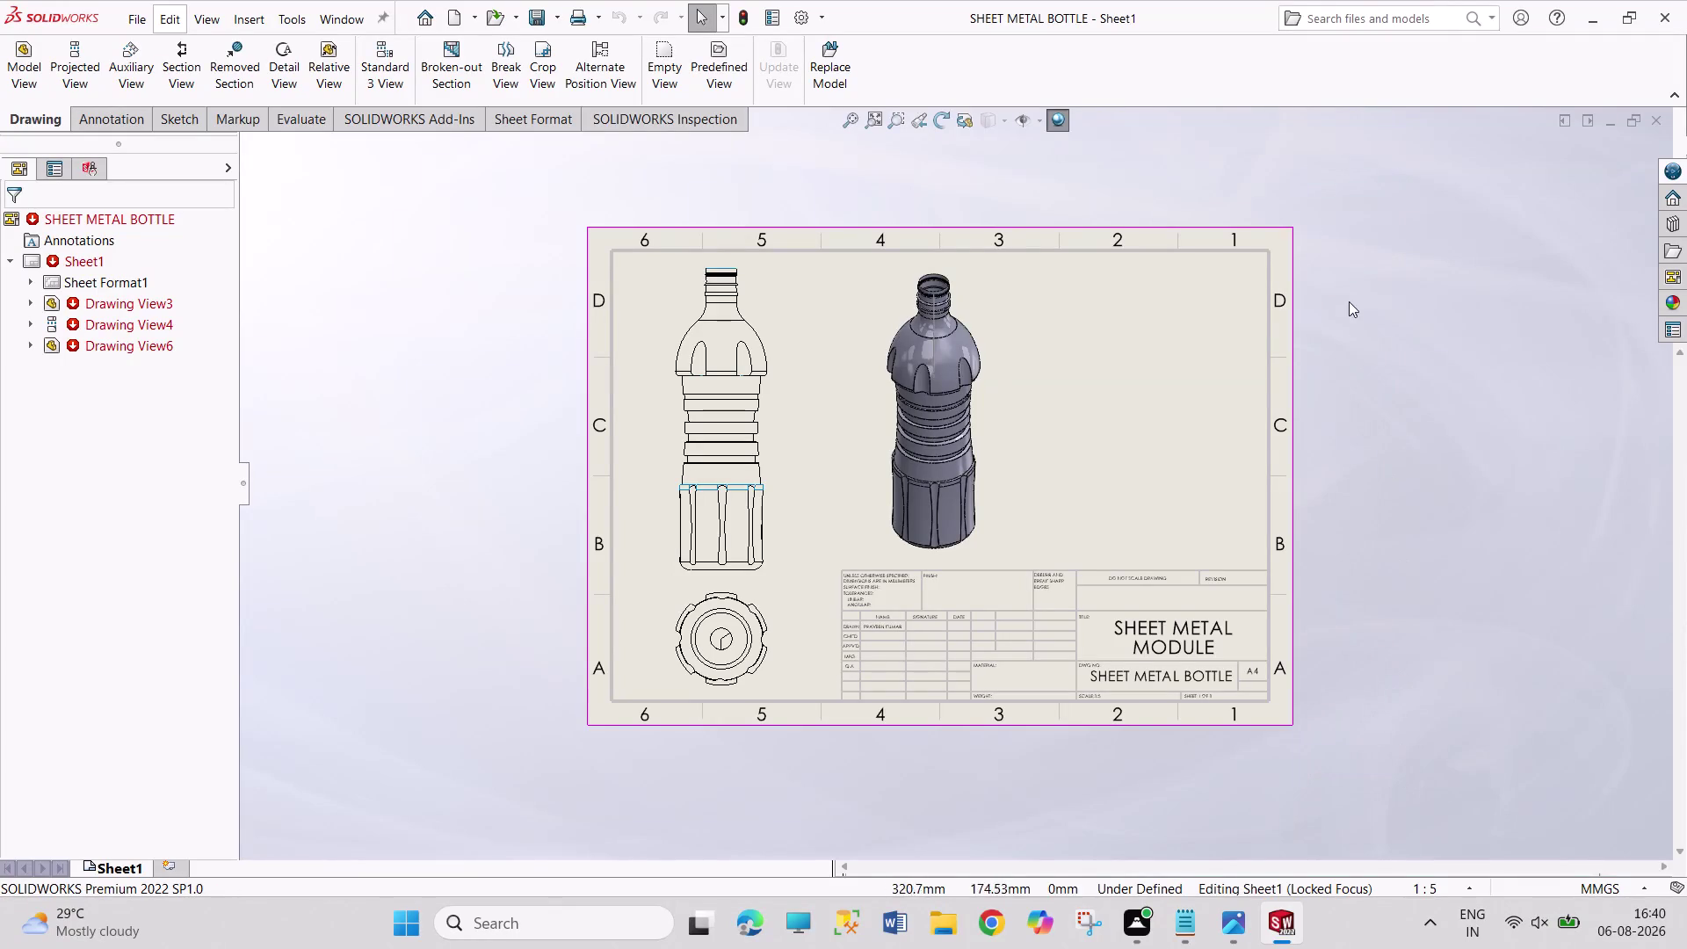
drag(1319, 188, 1441, 757)
drag(1304, 202, 1448, 762)
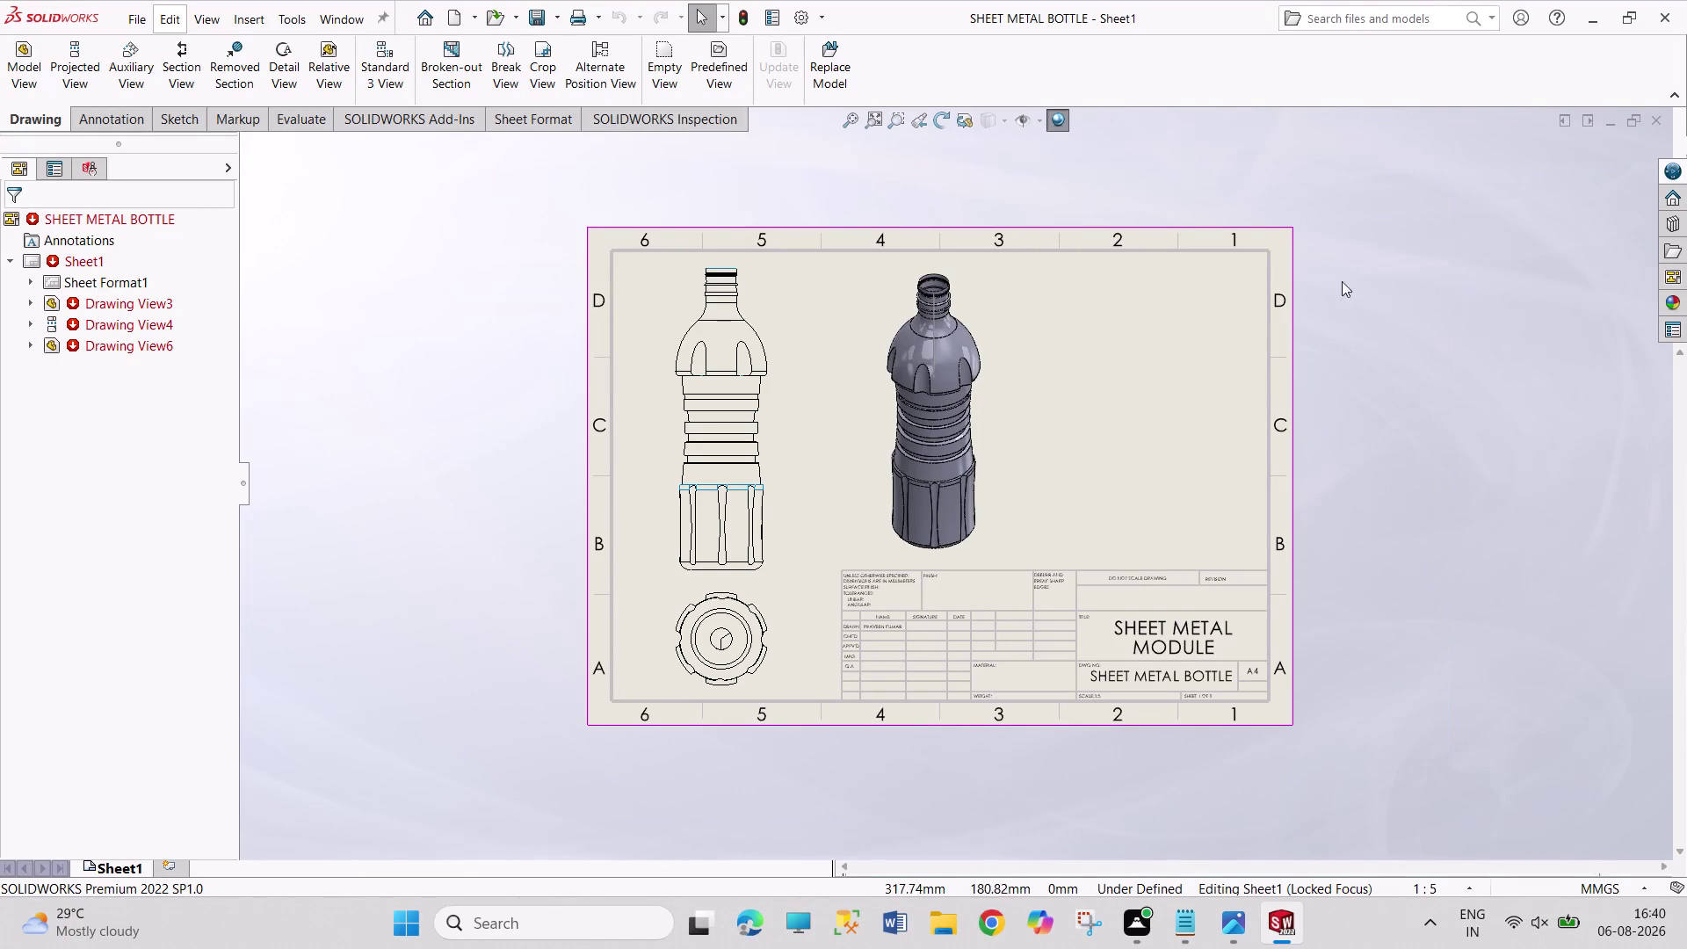
drag(1316, 209, 1443, 727)
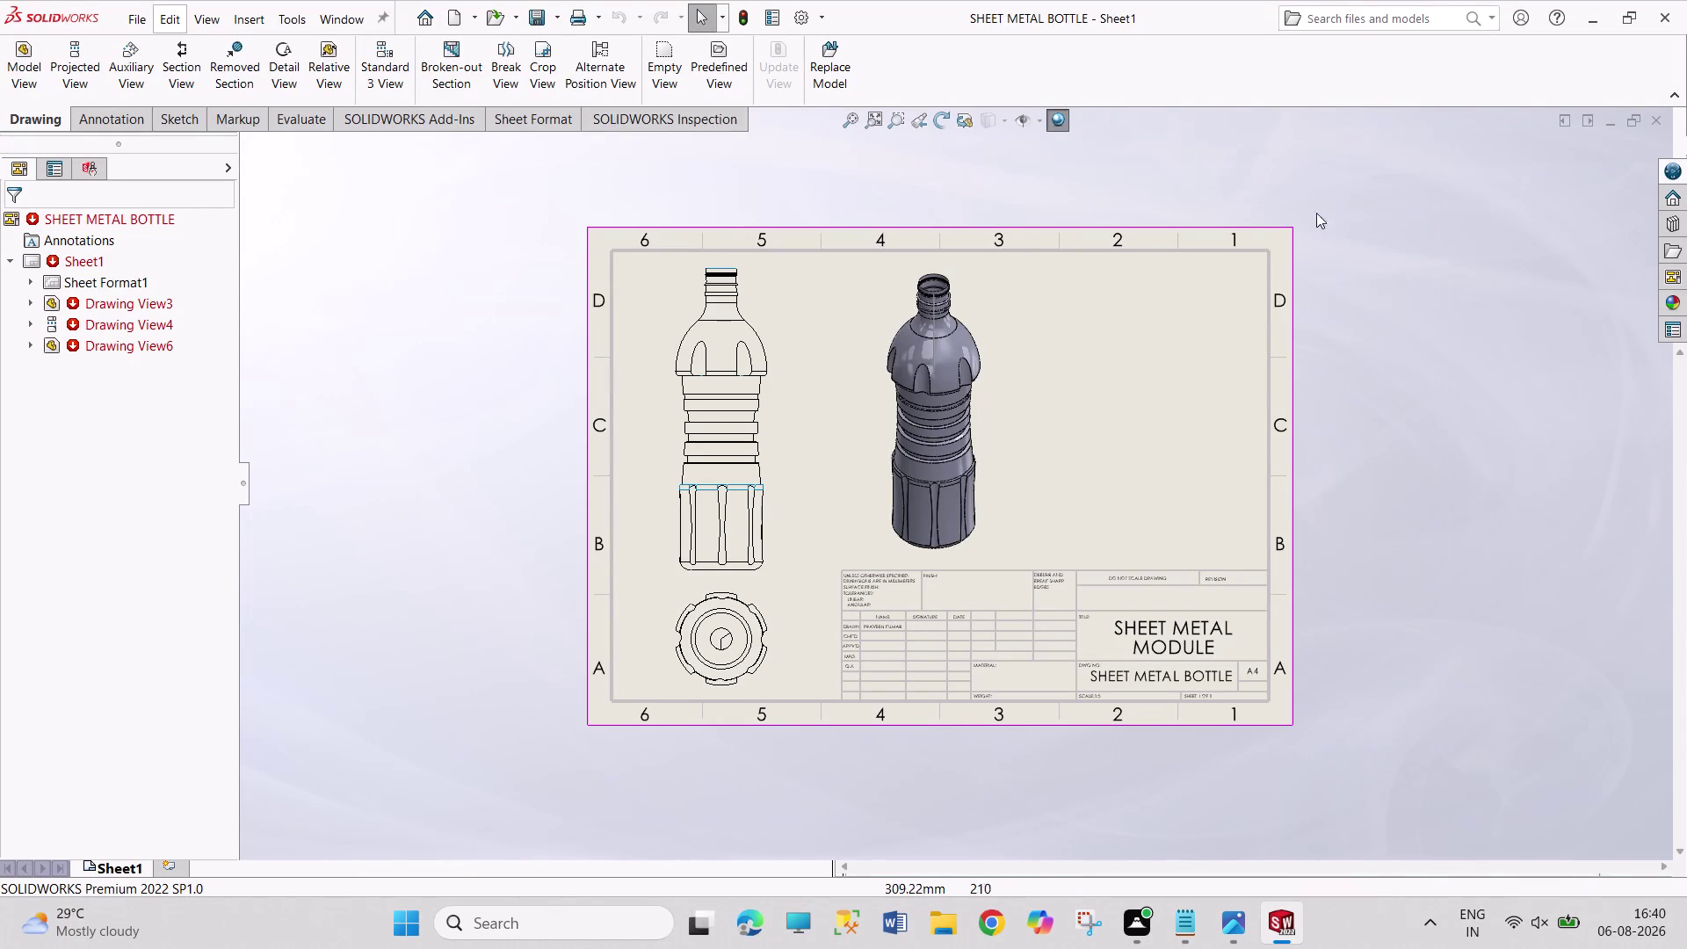
drag(1313, 179, 1428, 779)
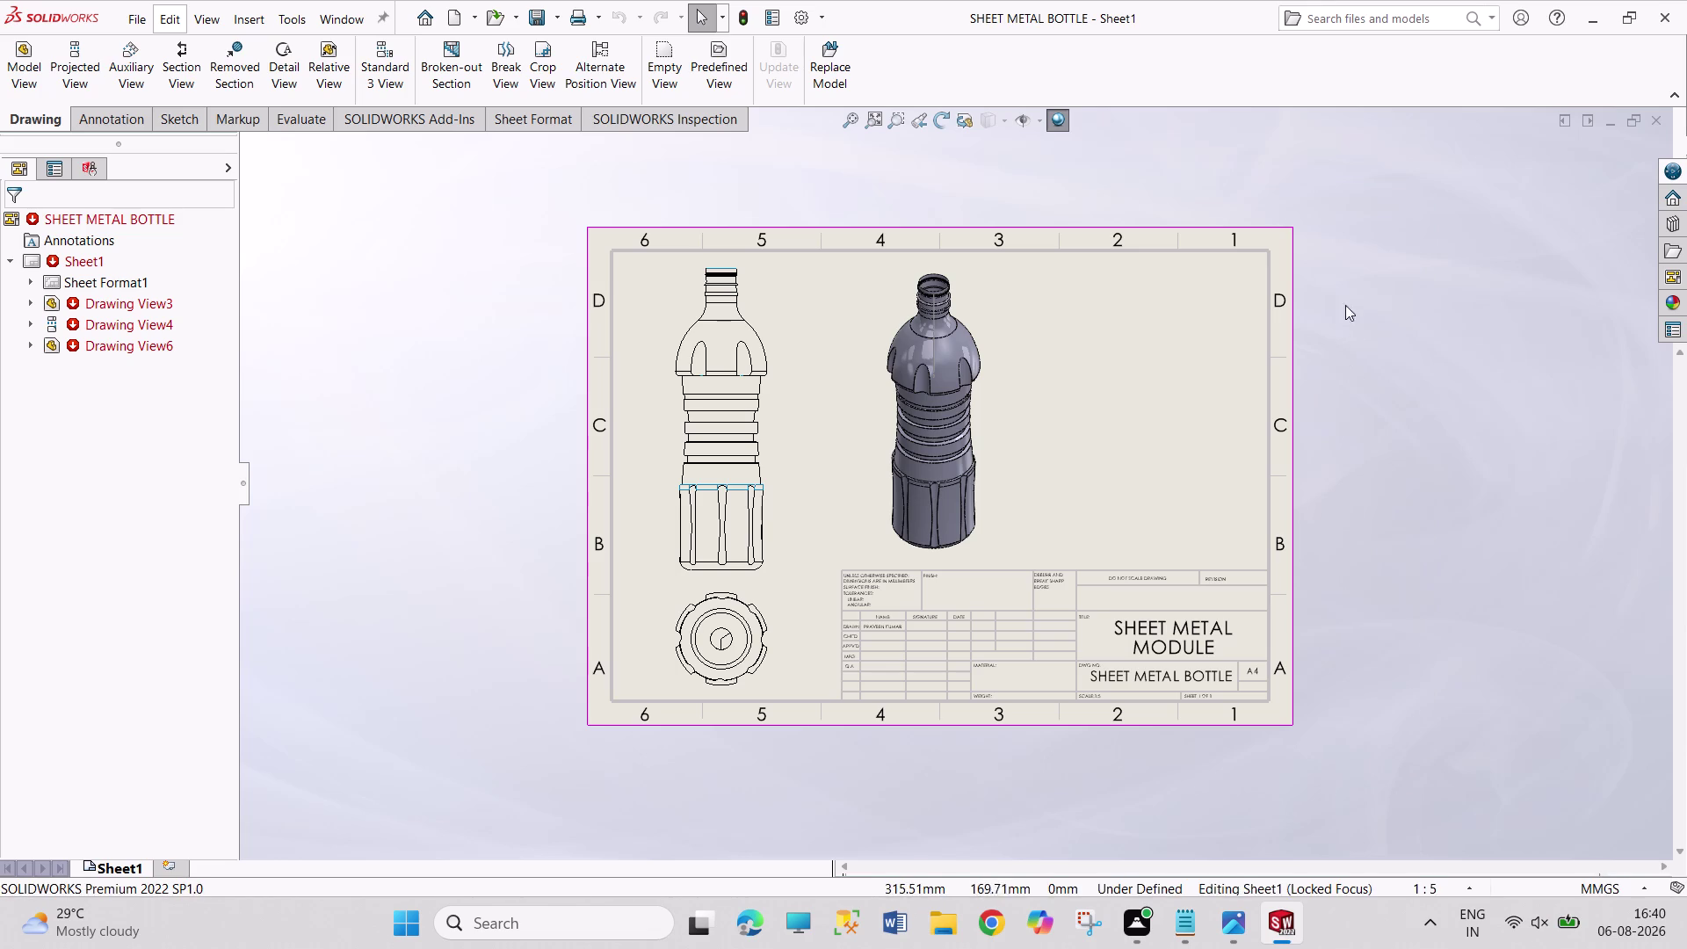
drag(1327, 175, 1402, 740)
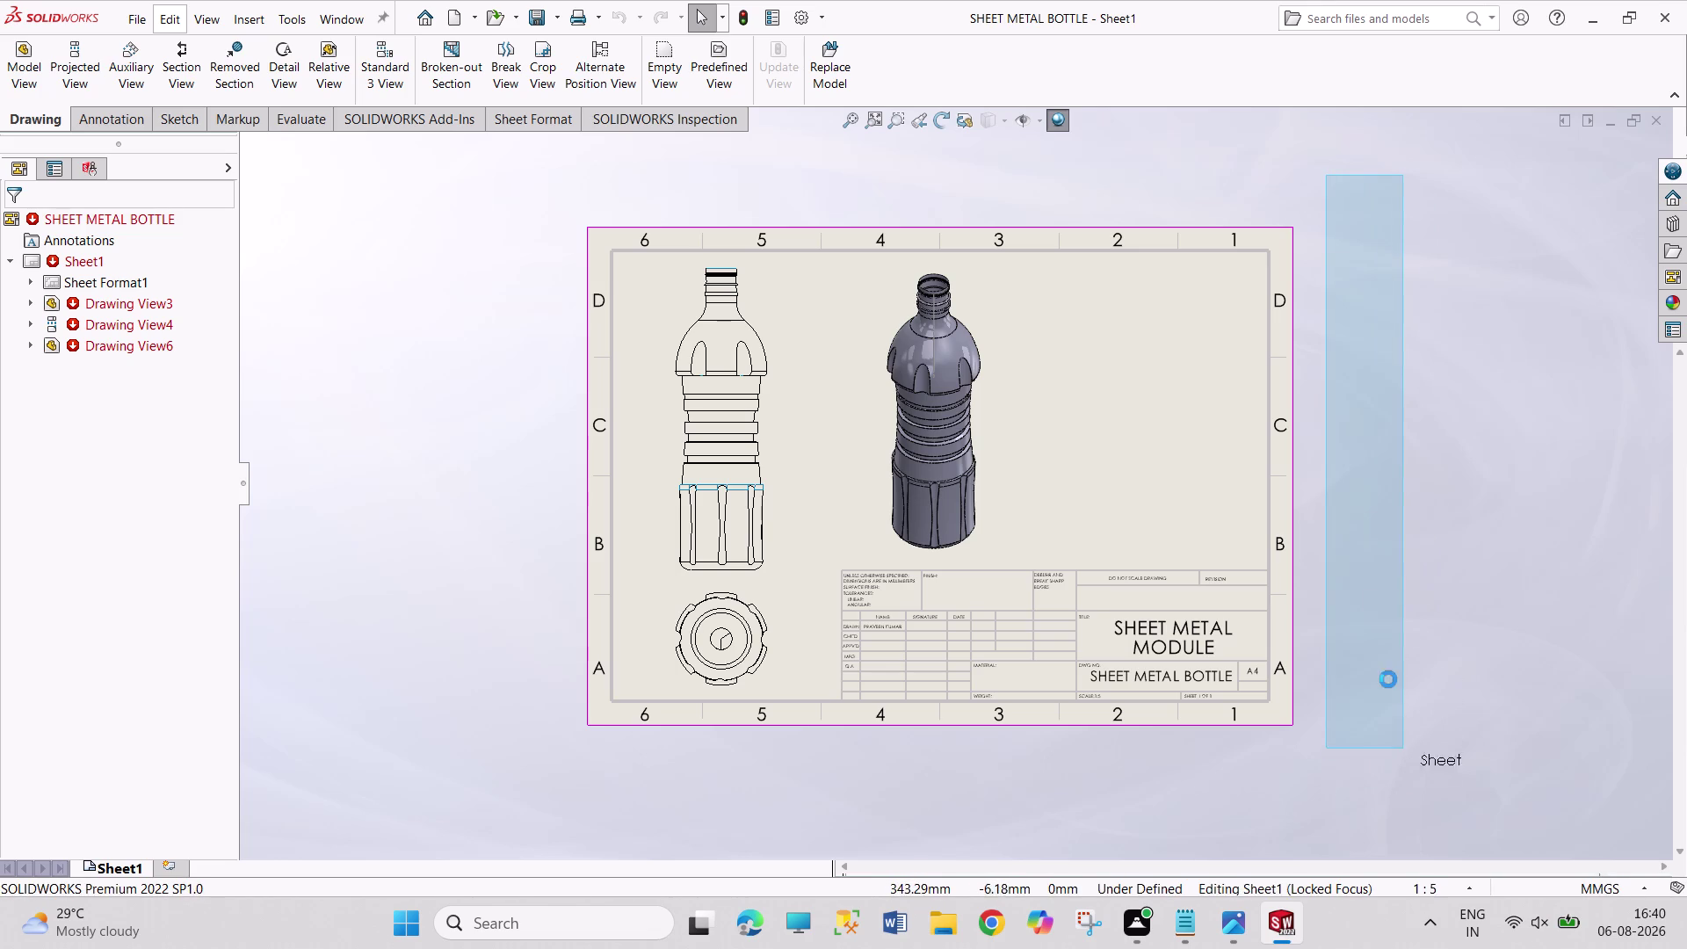
drag(1330, 202, 1427, 766)
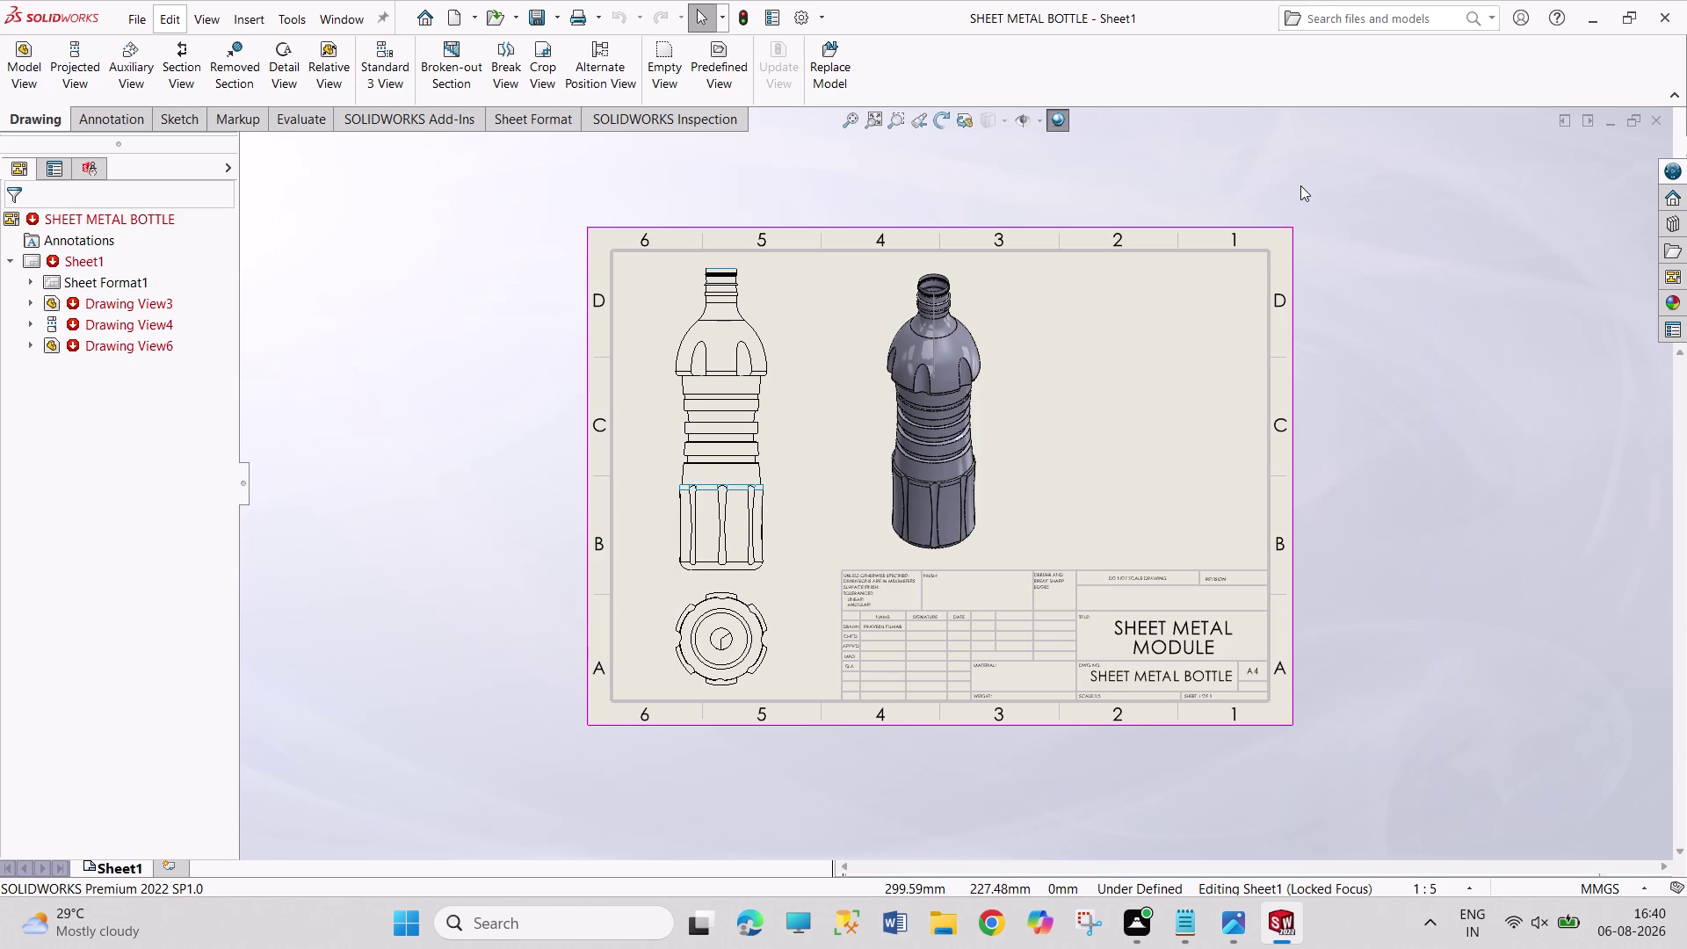
drag(1301, 185, 1435, 744)
drag(1333, 191, 1462, 537)
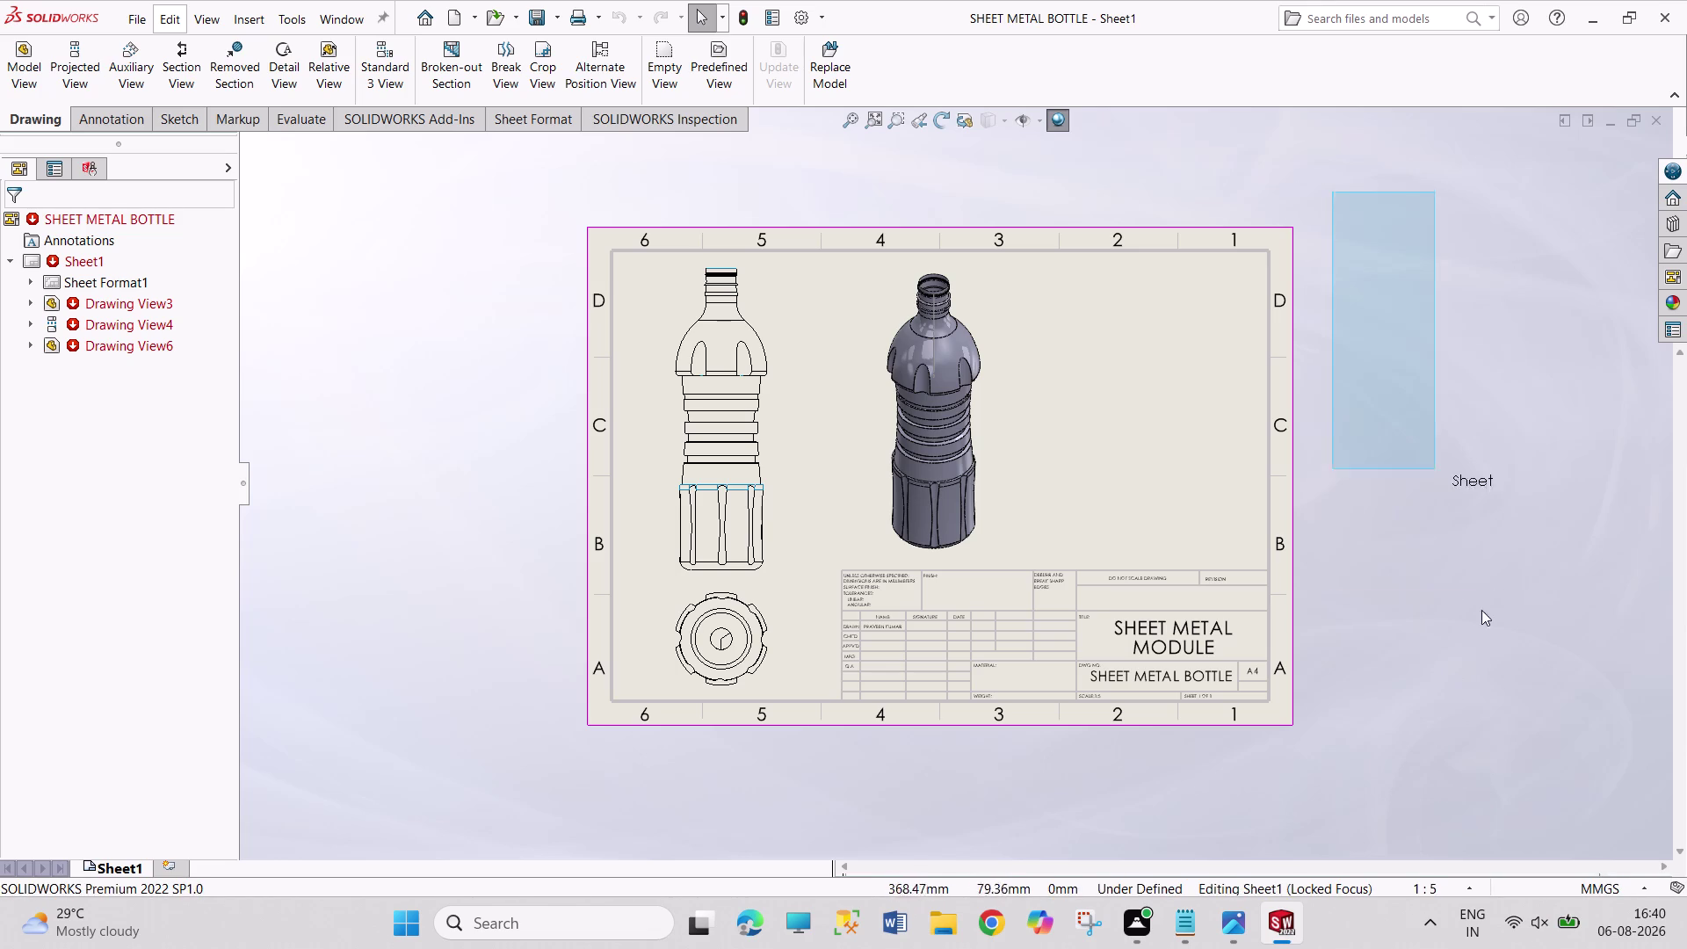
drag(1463, 537, 1517, 800)
drag(1320, 177, 1500, 721)
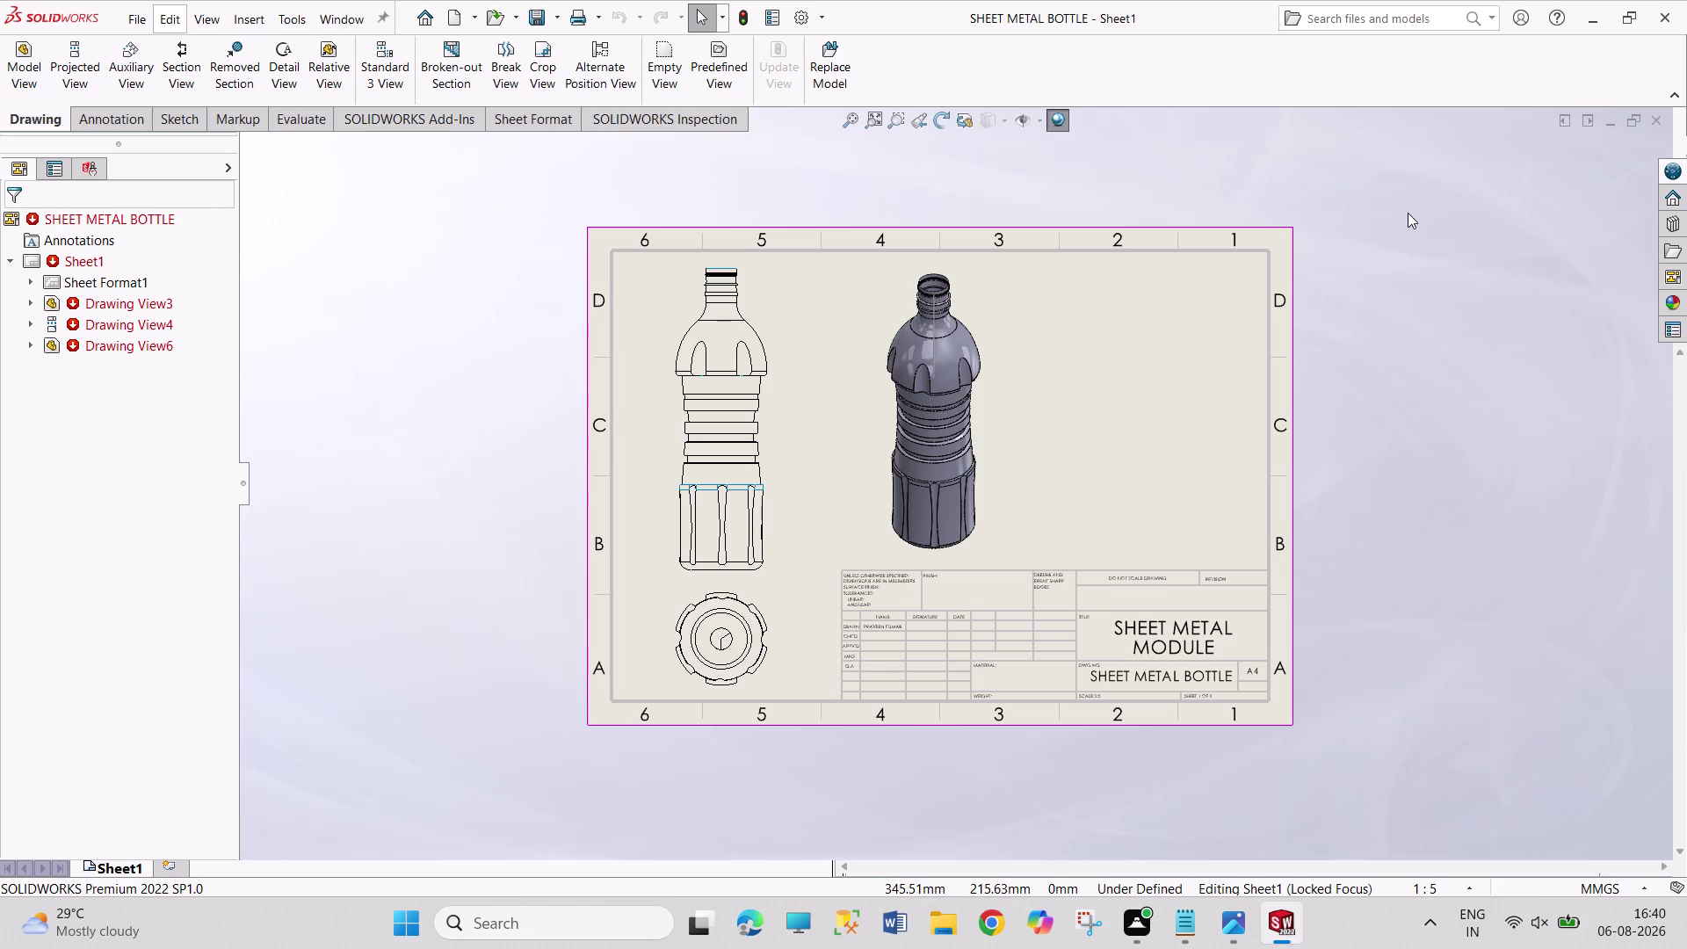
drag(1310, 206, 1336, 328)
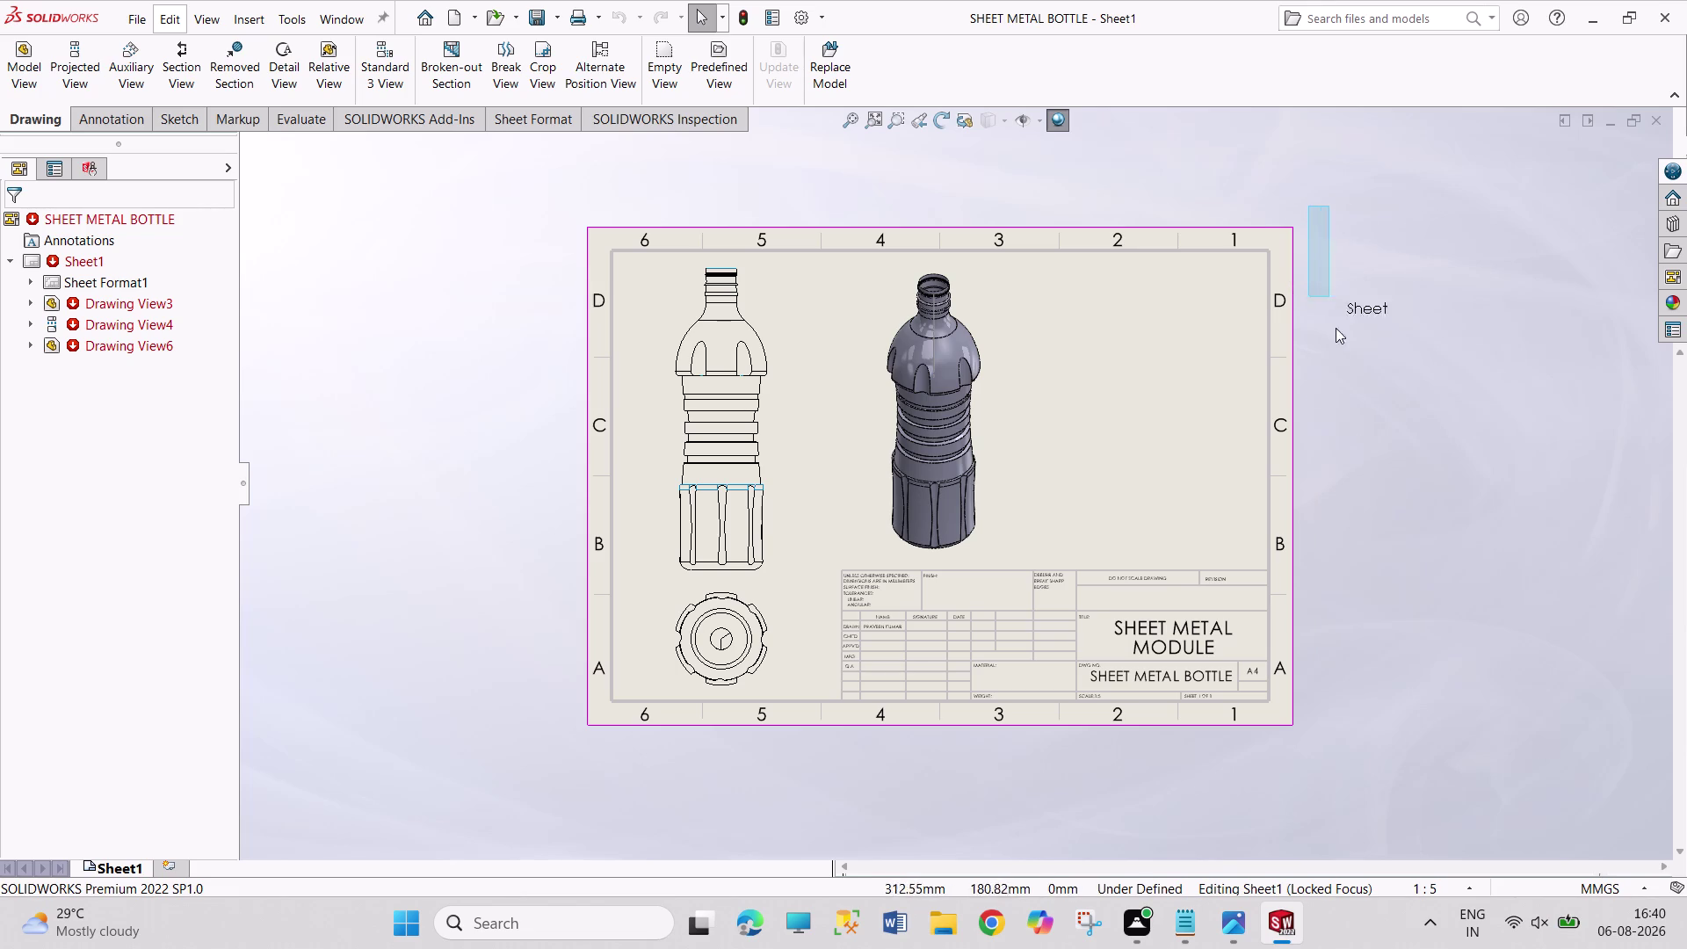
drag(1336, 328, 1394, 762)
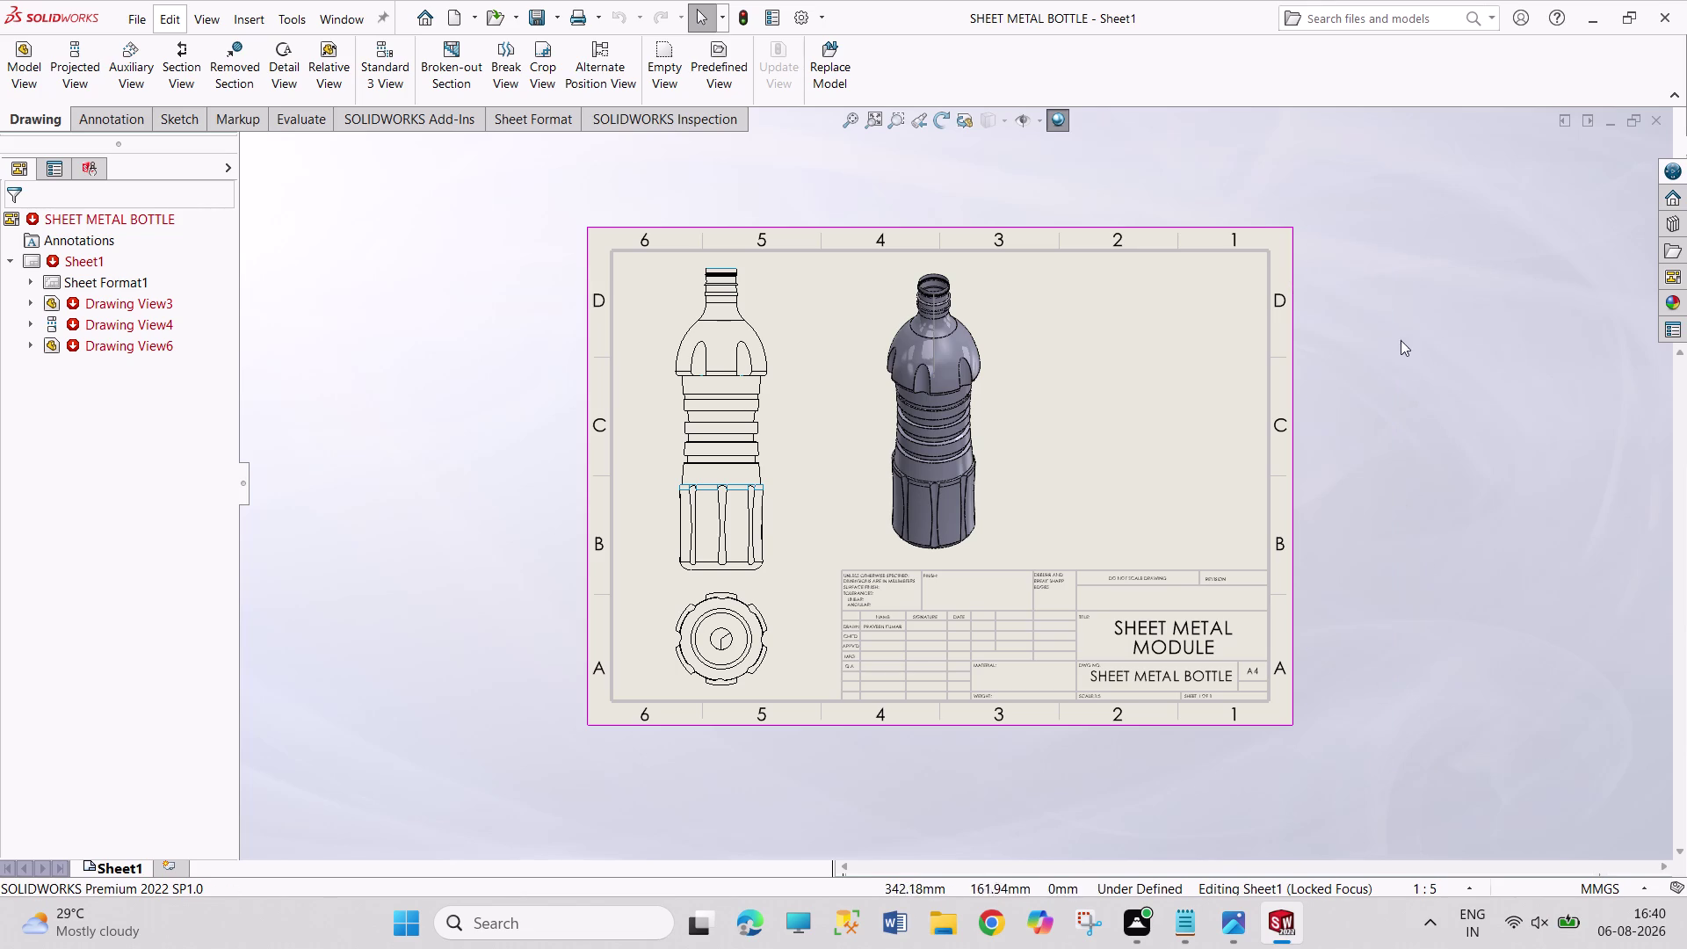
drag(1397, 163, 418, 859)
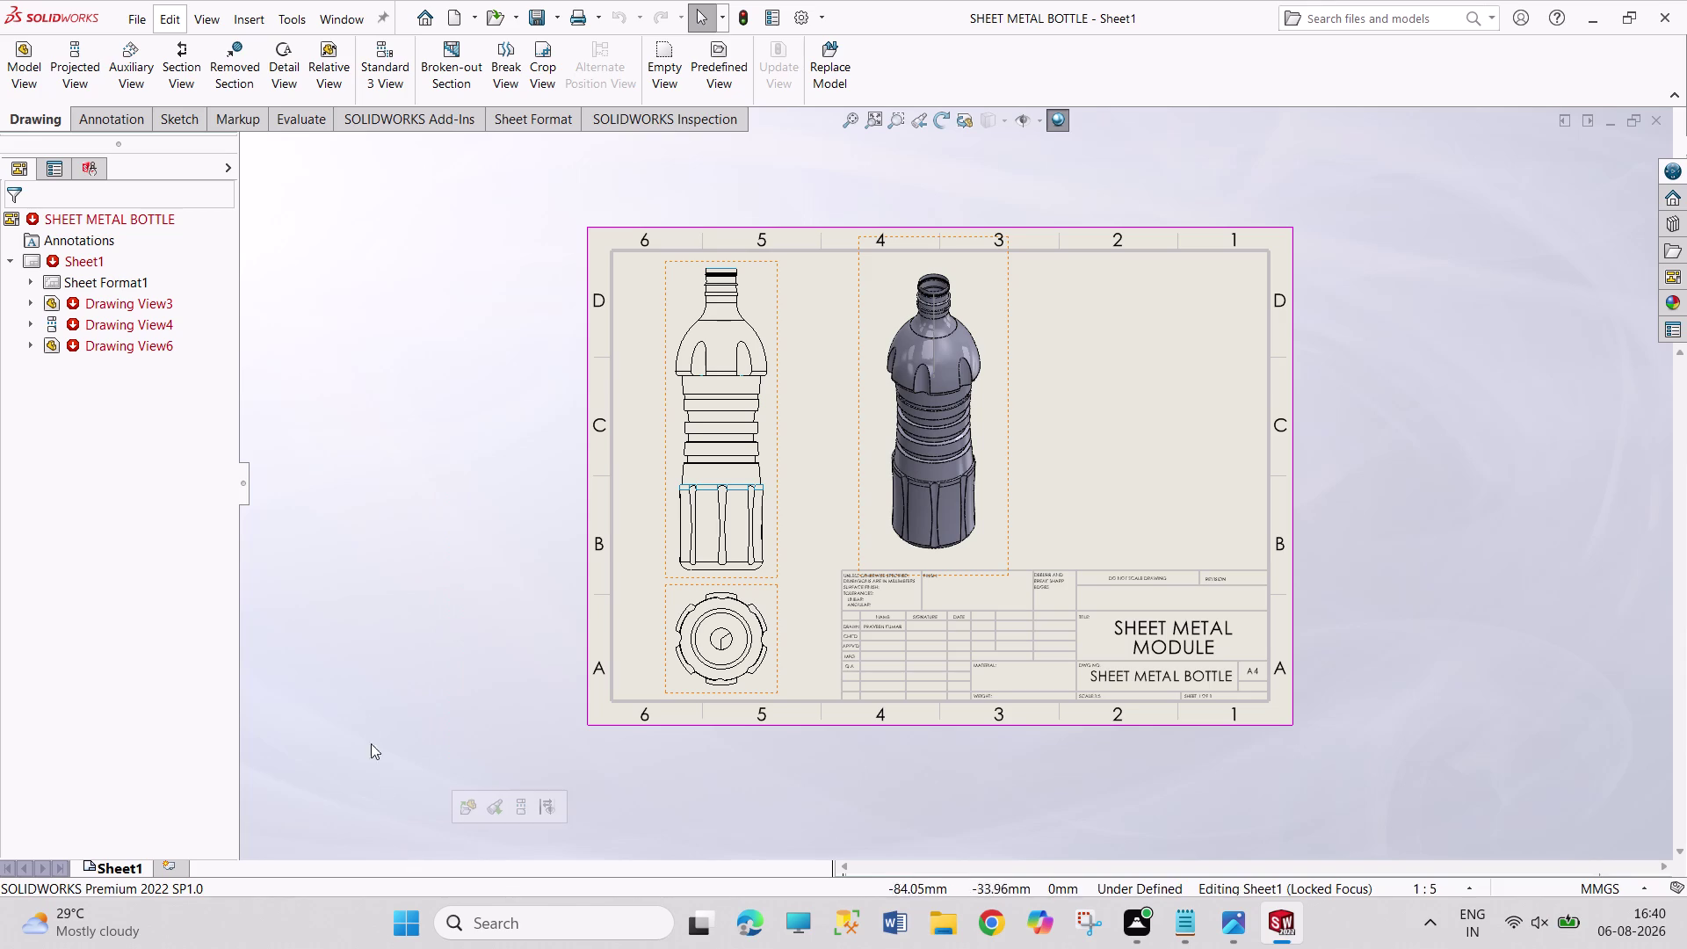
click(385, 553)
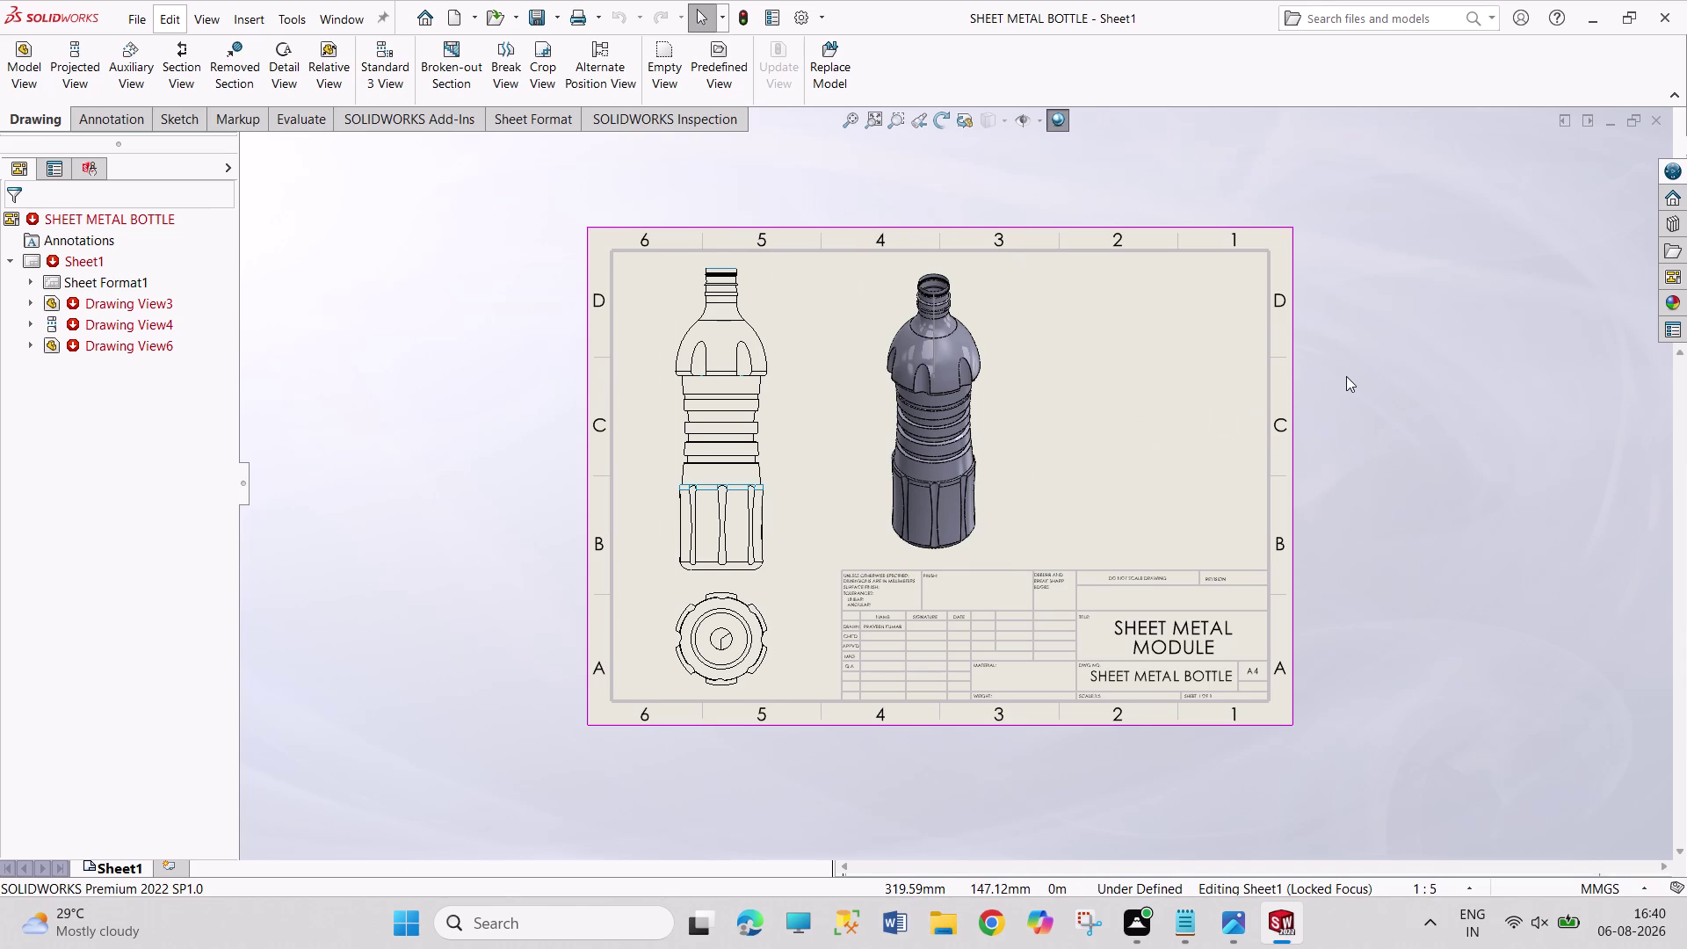